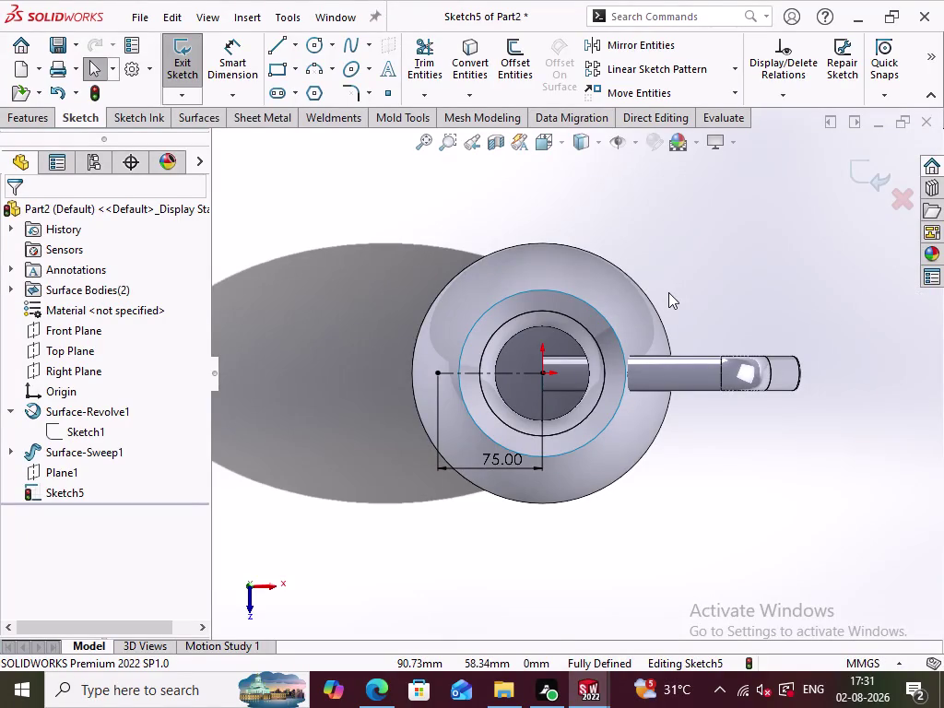
Draw a line from the point left of the ring to the ring's upper edge.
click(618, 402)
click(468, 68)
click(685, 457)
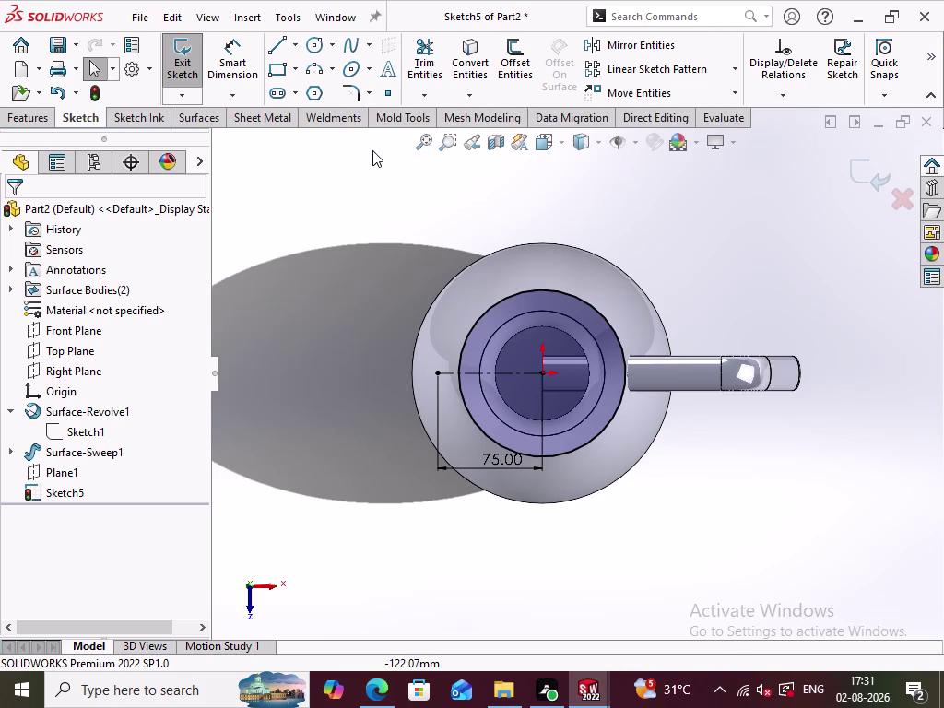
click(287, 40)
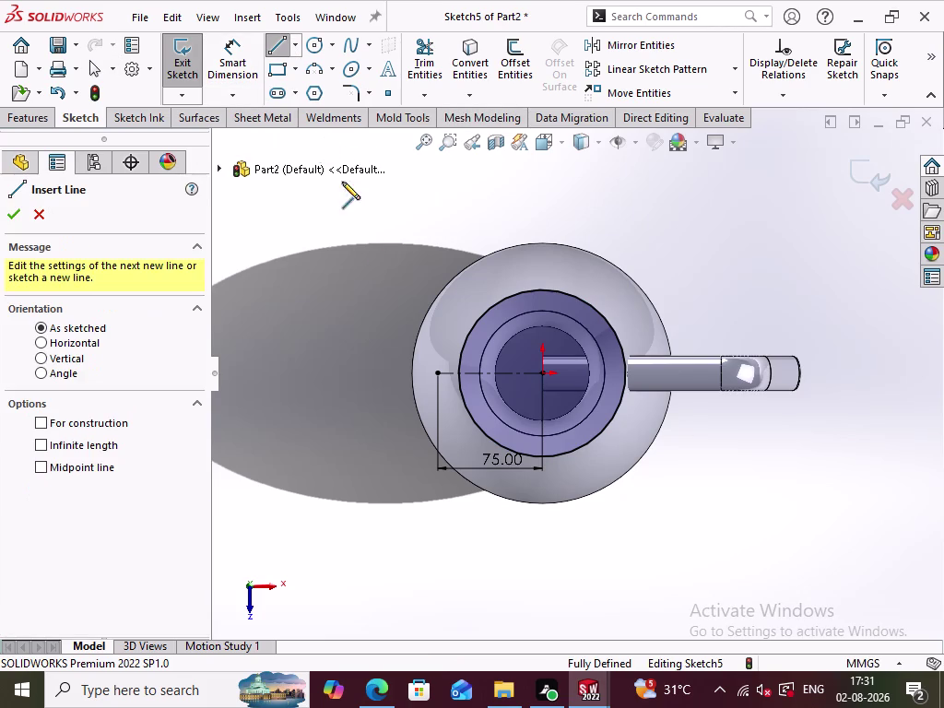
click(441, 374)
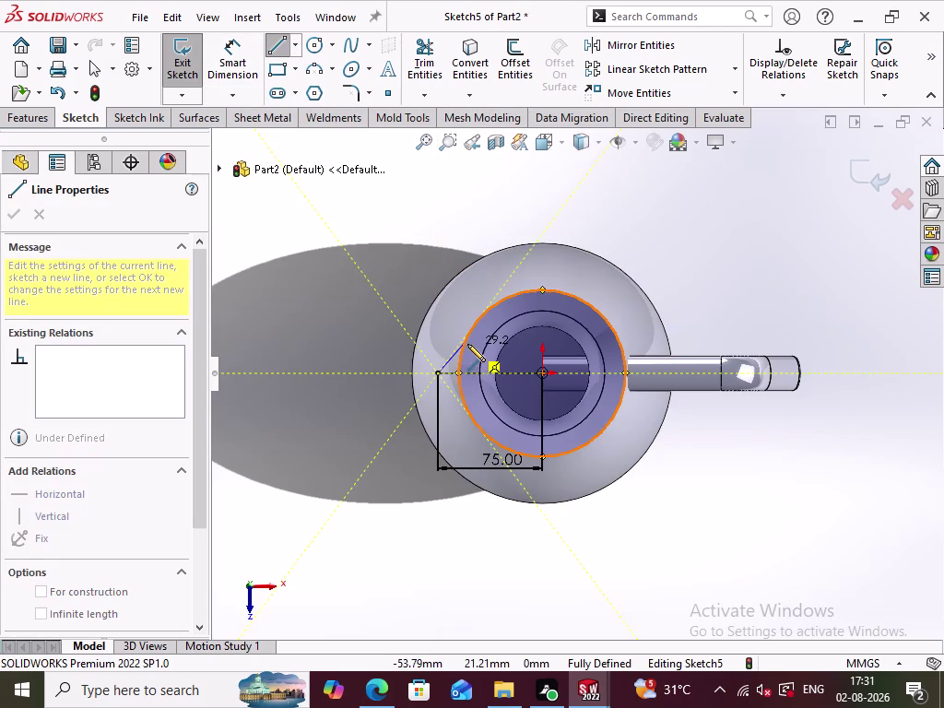
click(467, 343)
click(282, 44)
Draw a second line from the same left point to the ring's lower edge, completing the V.
click(276, 47)
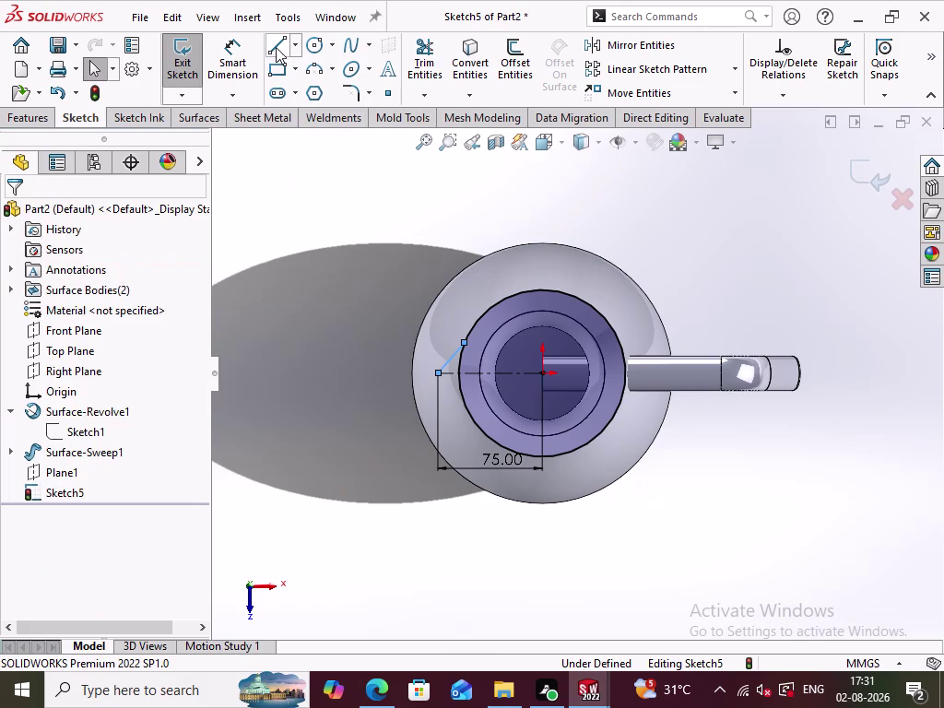
click(435, 376)
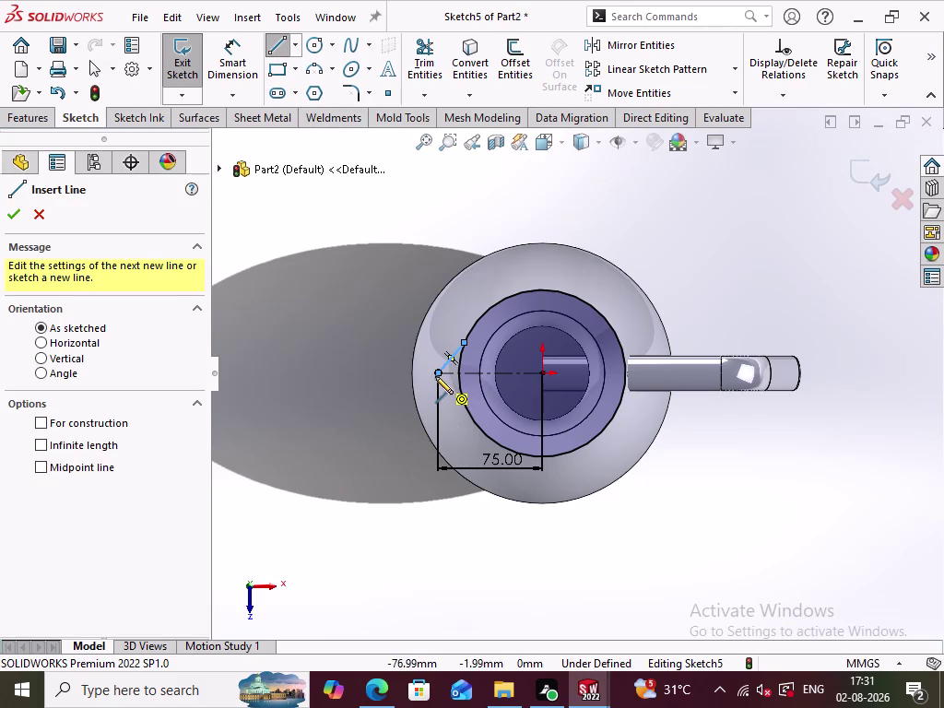
click(463, 409)
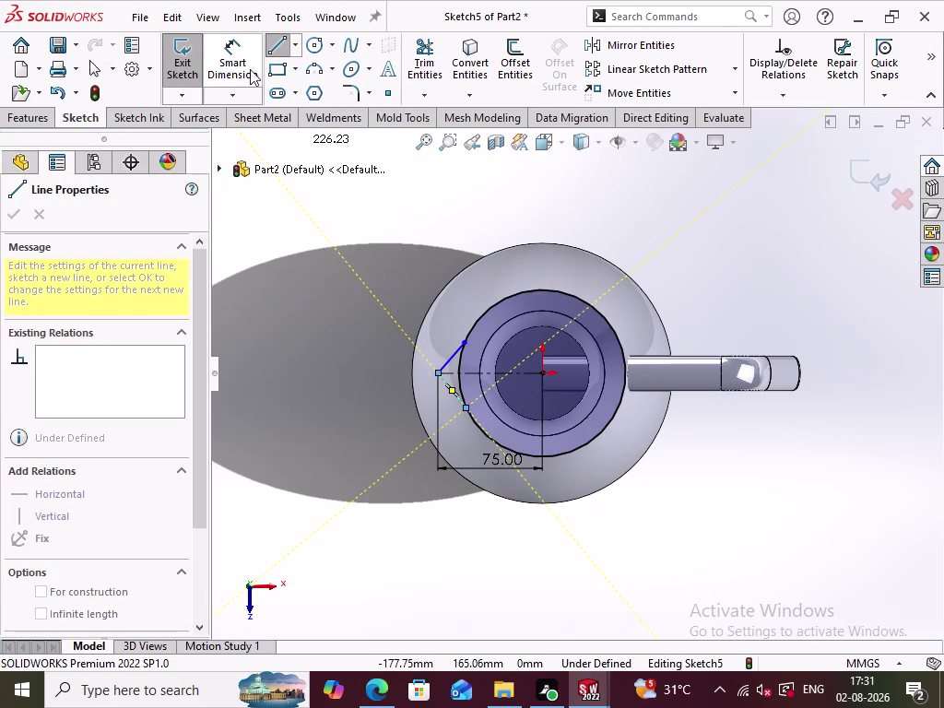
click(280, 55)
click(344, 313)
scroll(down, 3)
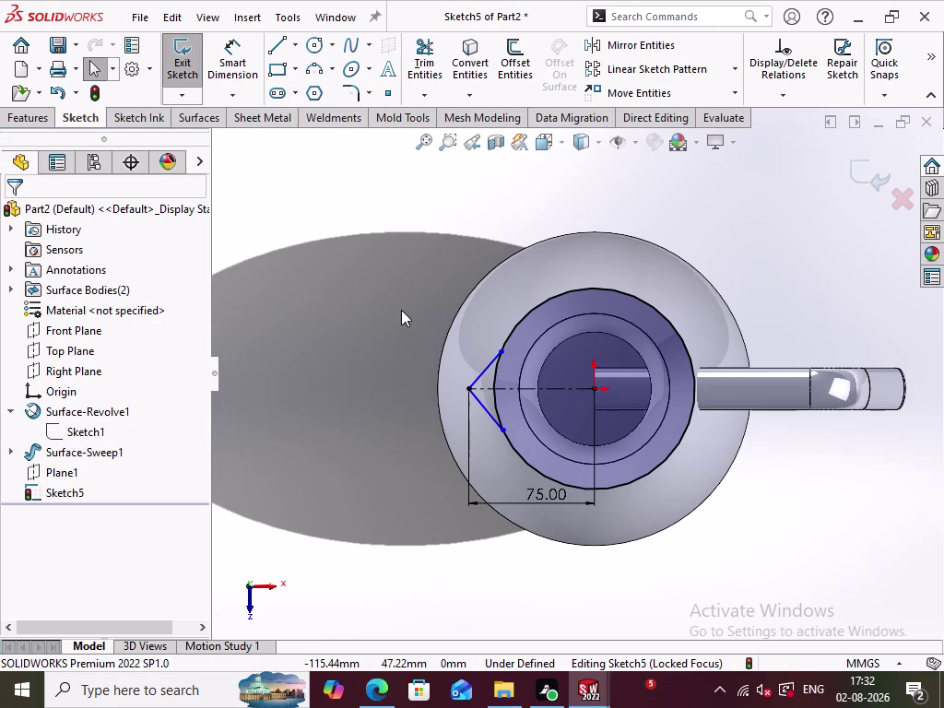
click(297, 43)
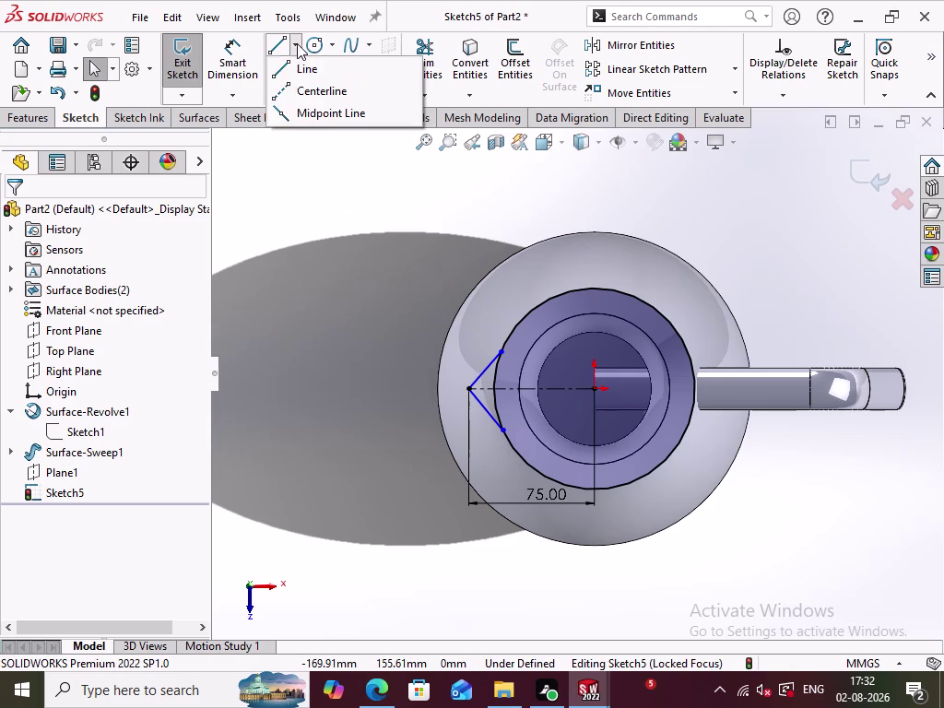
click(304, 94)
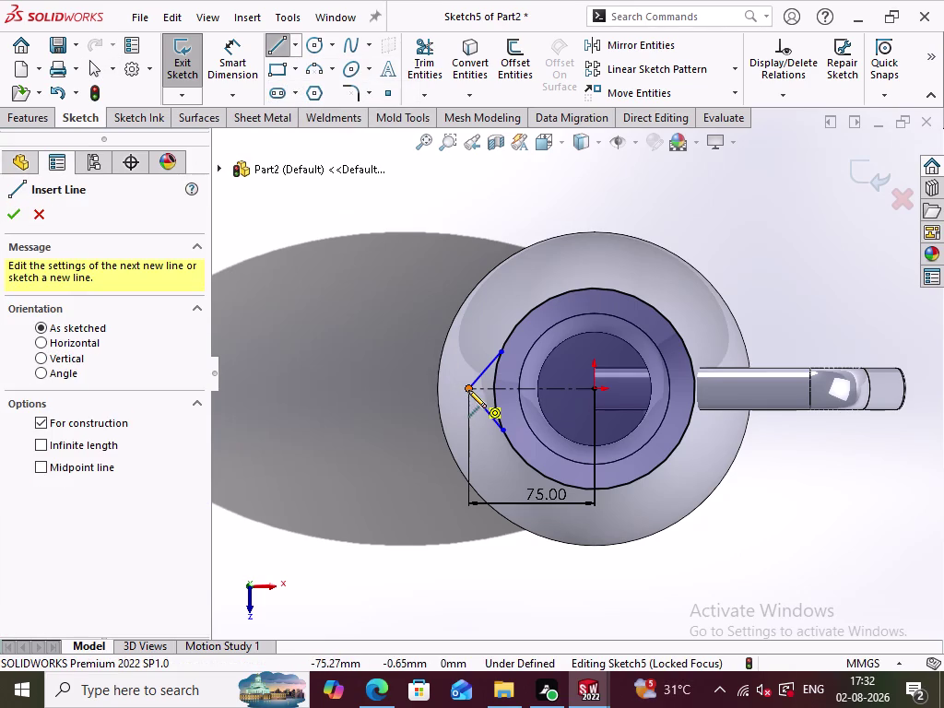
click(468, 390)
click(388, 387)
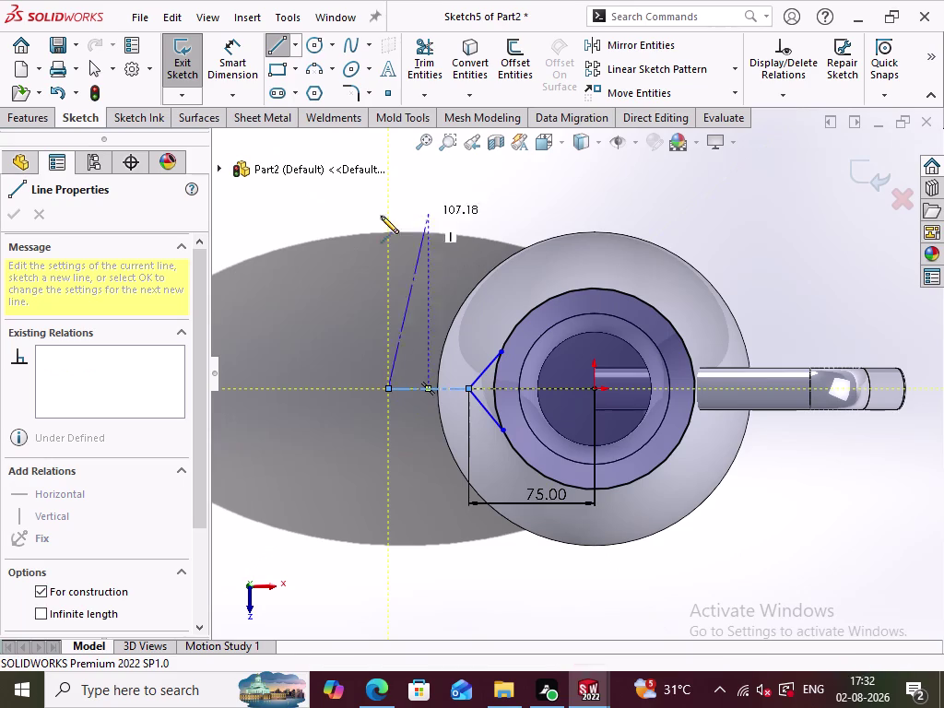
click(286, 47)
click(304, 276)
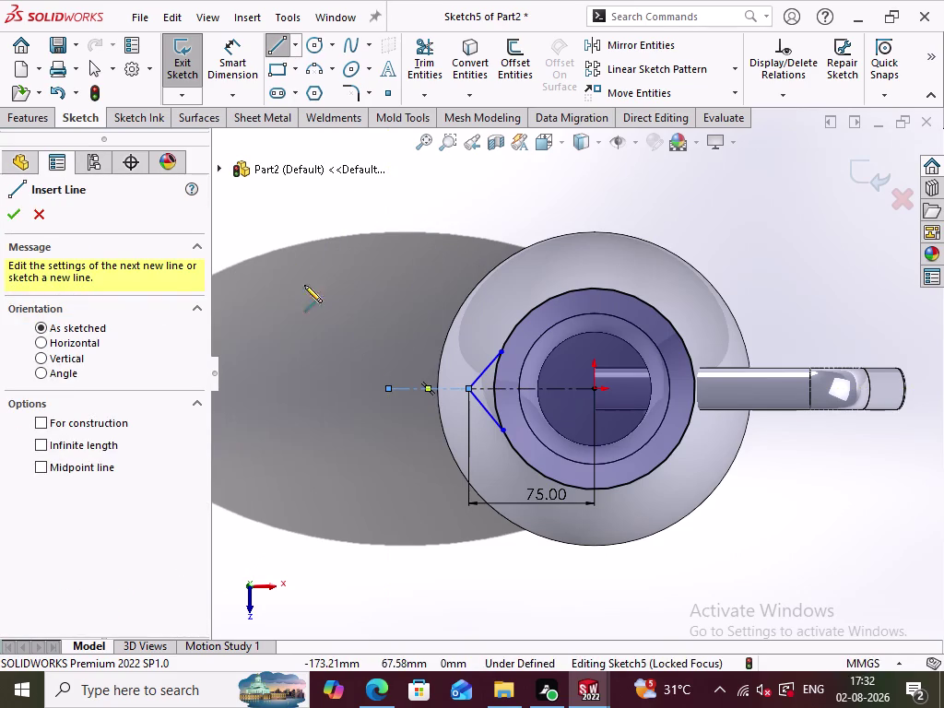
click(311, 298)
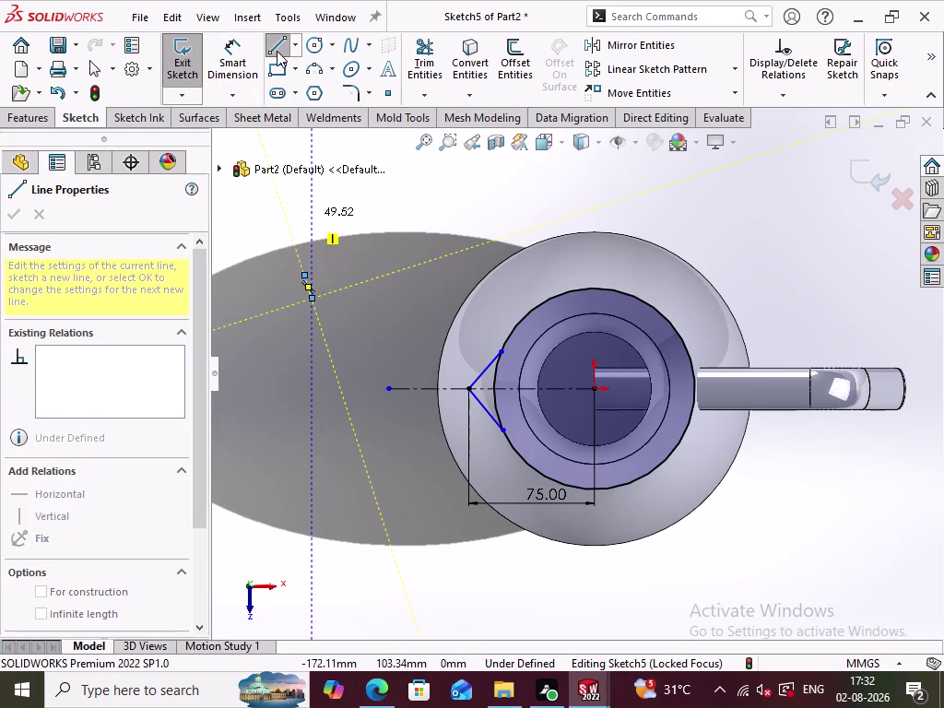
click(278, 49)
click(329, 265)
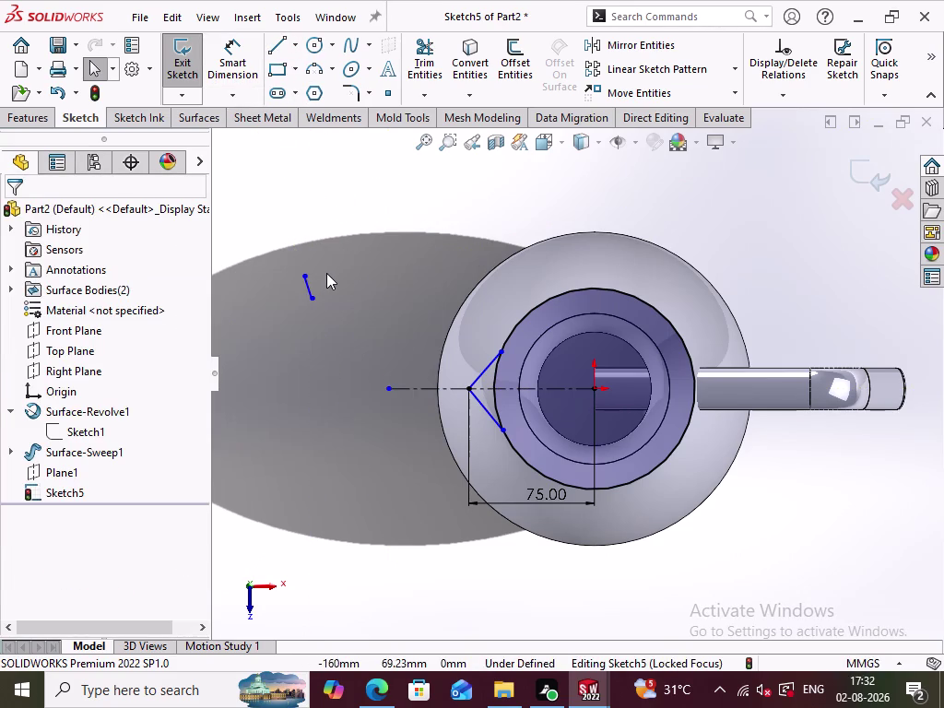
key(ctrl+z)
click(326, 273)
click(236, 60)
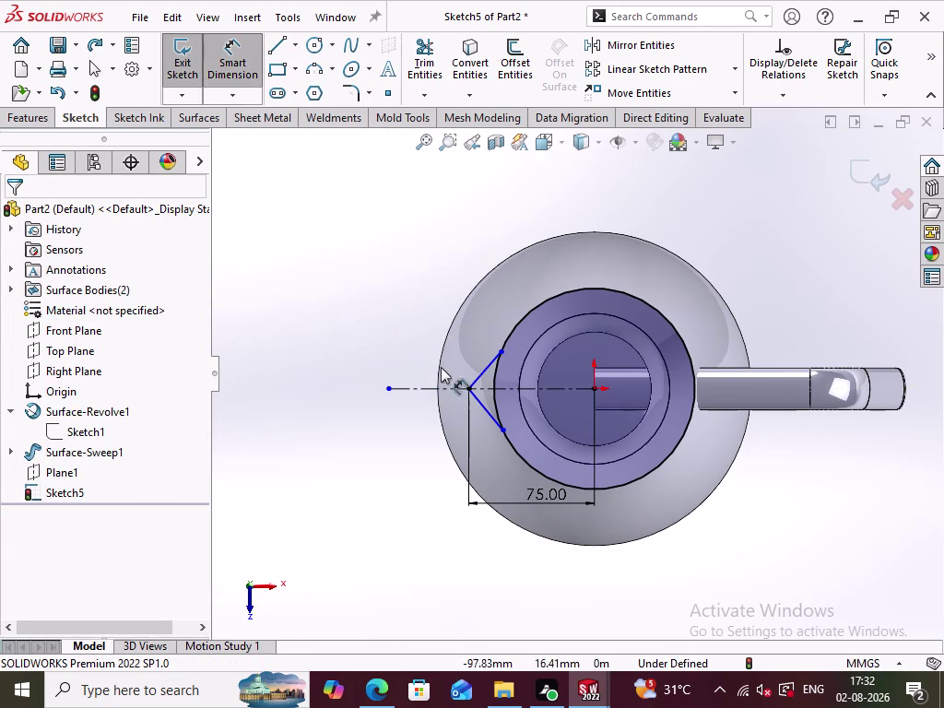
click(476, 377)
click(476, 397)
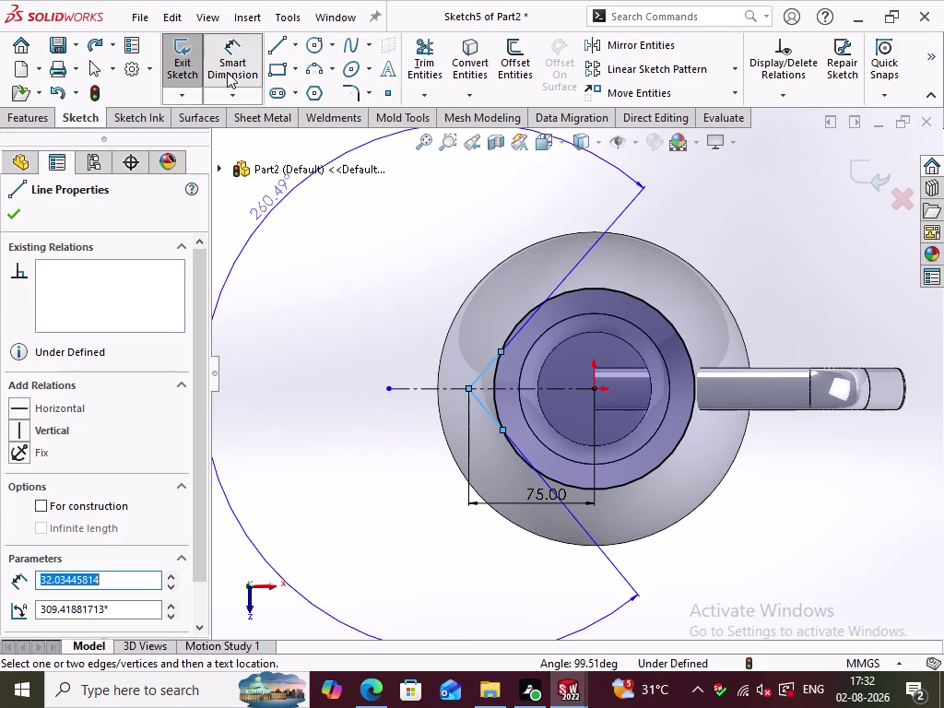
click(227, 66)
click(421, 341)
right_click(400, 388)
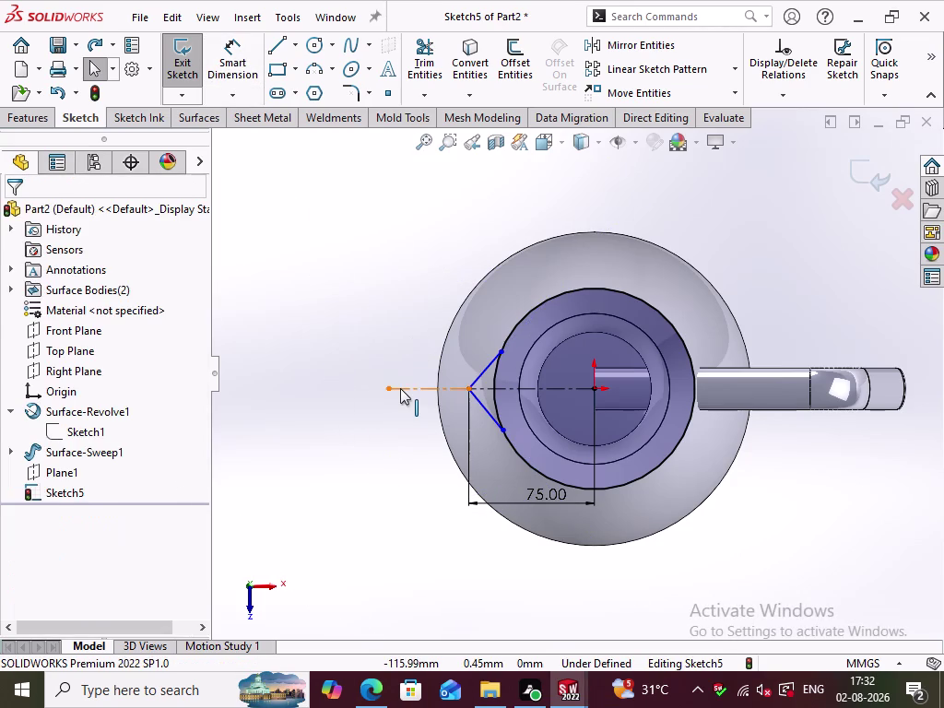
click(435, 617)
click(380, 342)
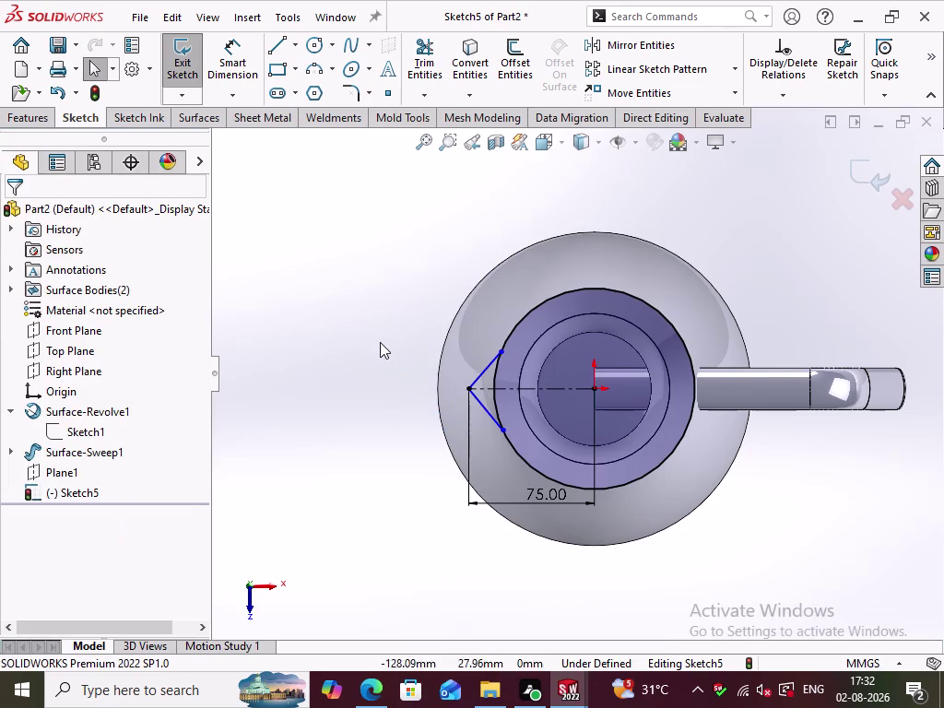
Draw a centerline from the V apex extending up and to the left.
click(293, 44)
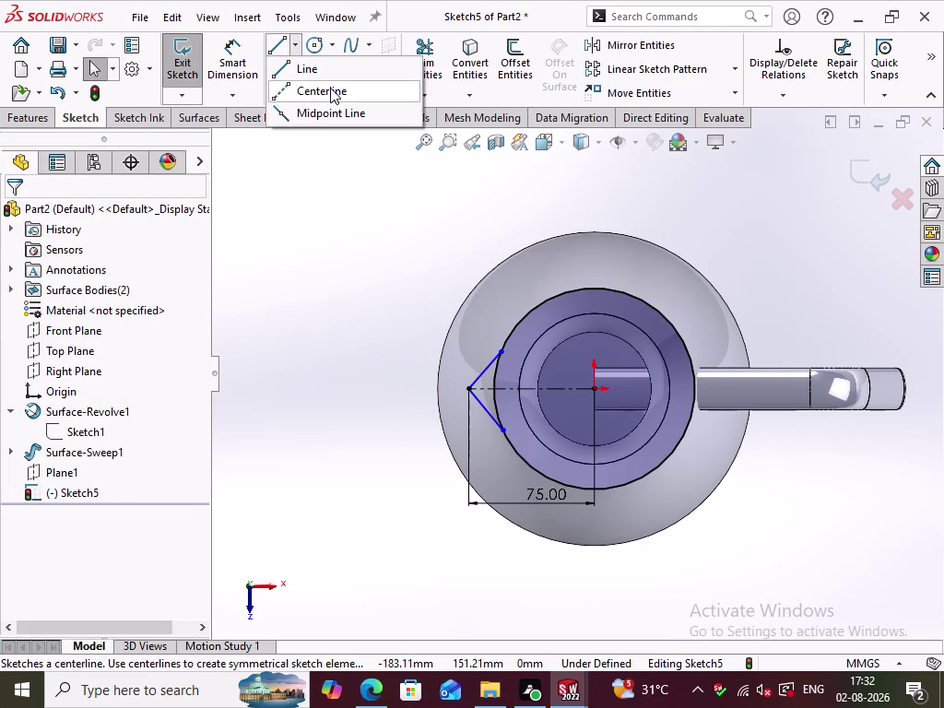
click(330, 87)
click(469, 390)
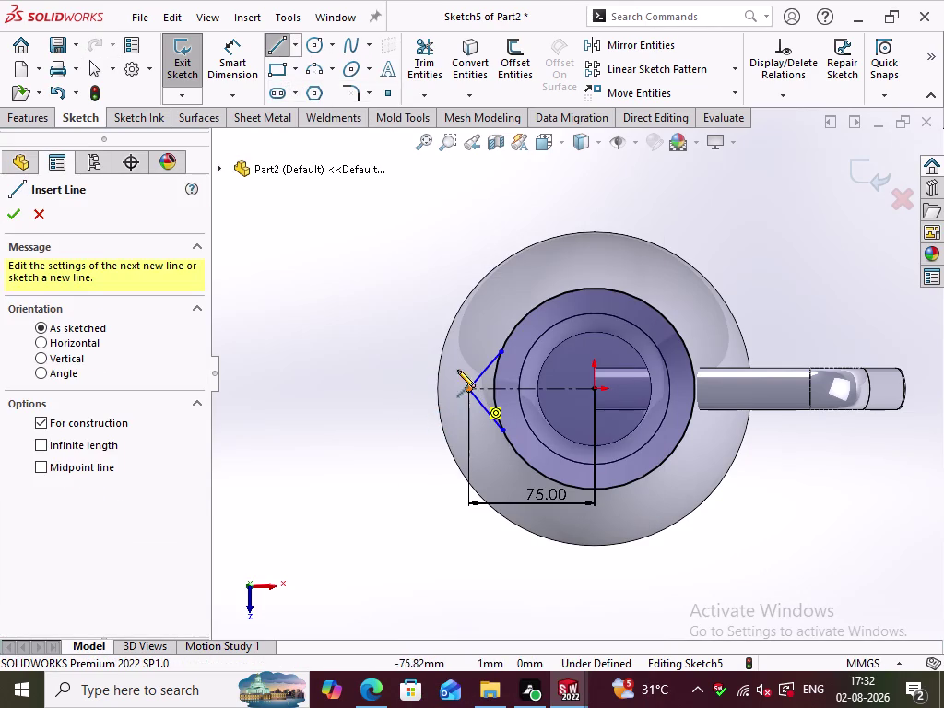
click(425, 335)
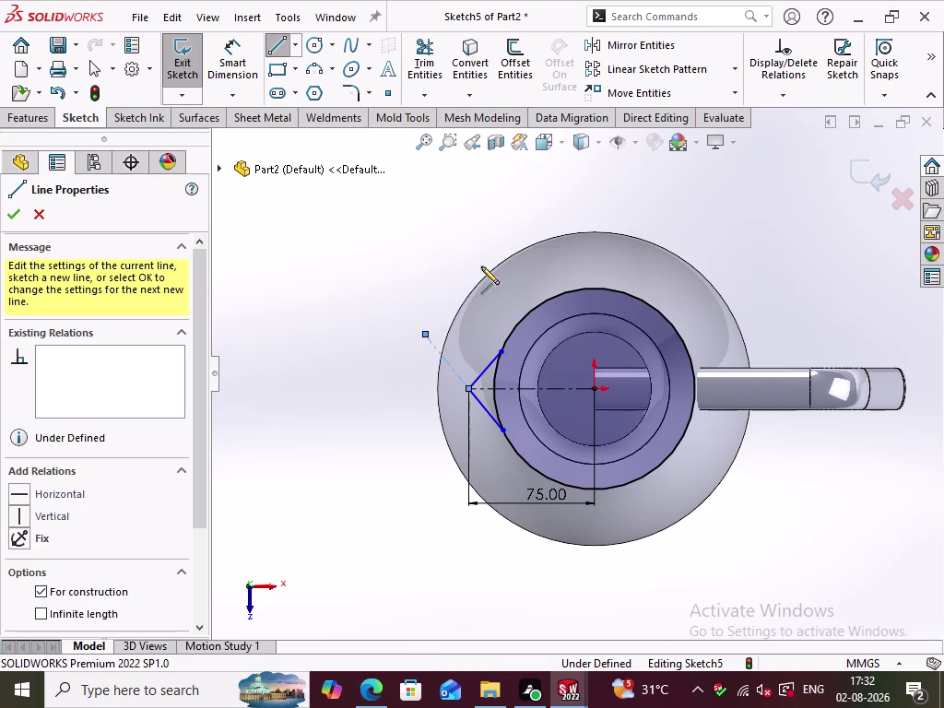
click(280, 53)
click(316, 280)
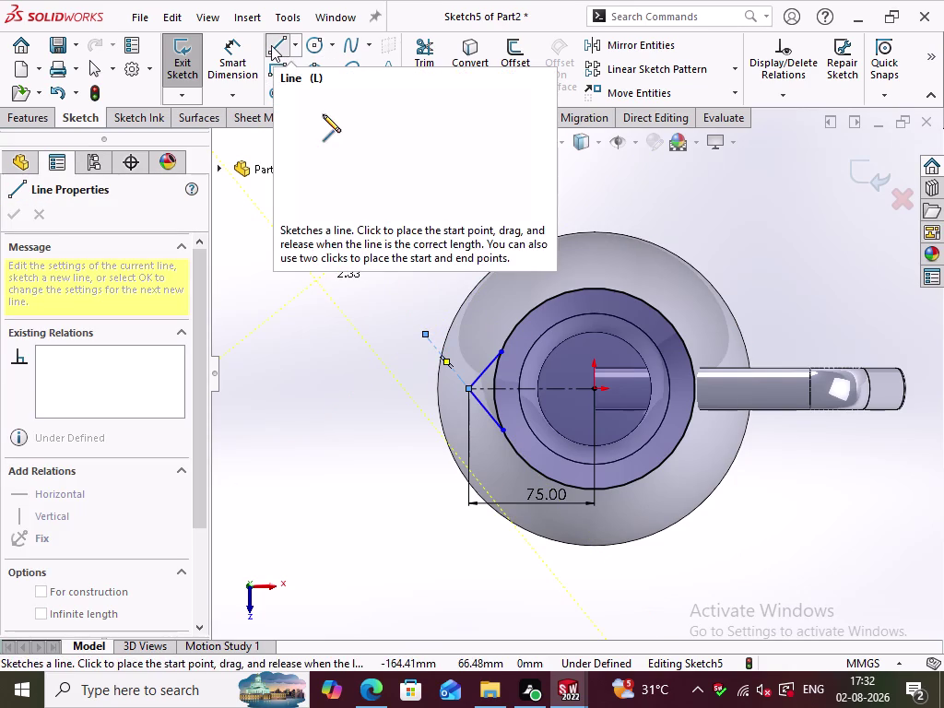
Draw a second centerline from the apex down and to the left, then exit the line tool.
click(292, 43)
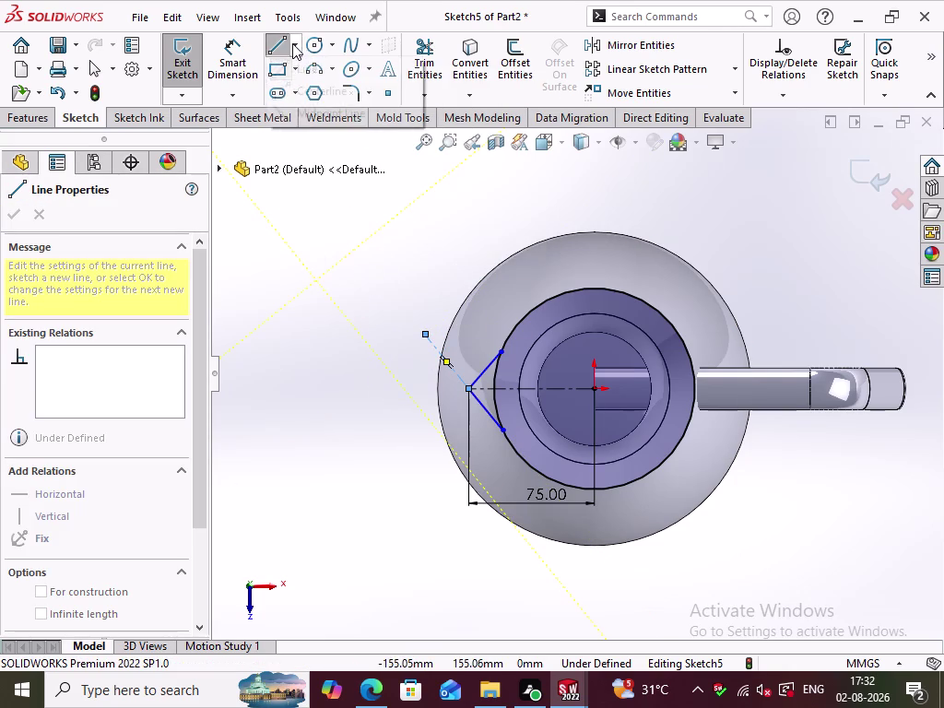
click(300, 93)
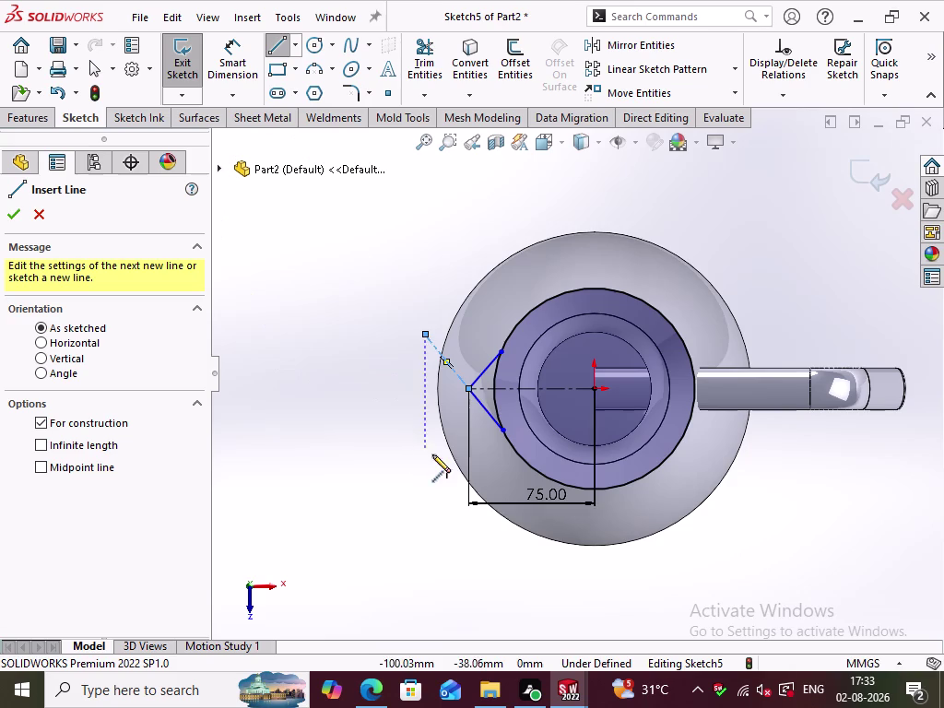
click(468, 387)
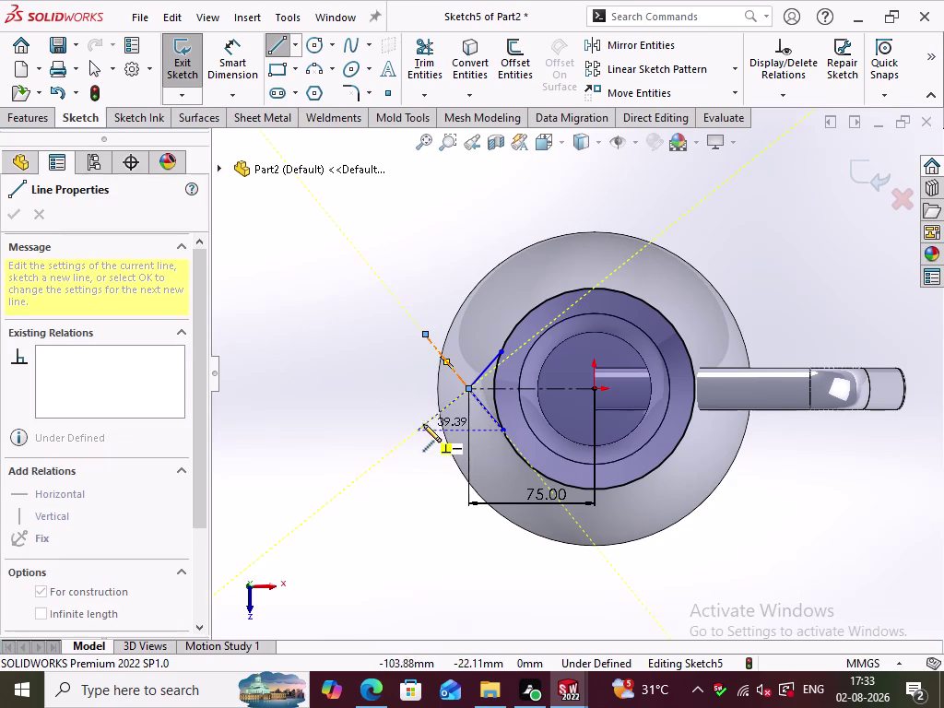
click(427, 421)
click(272, 47)
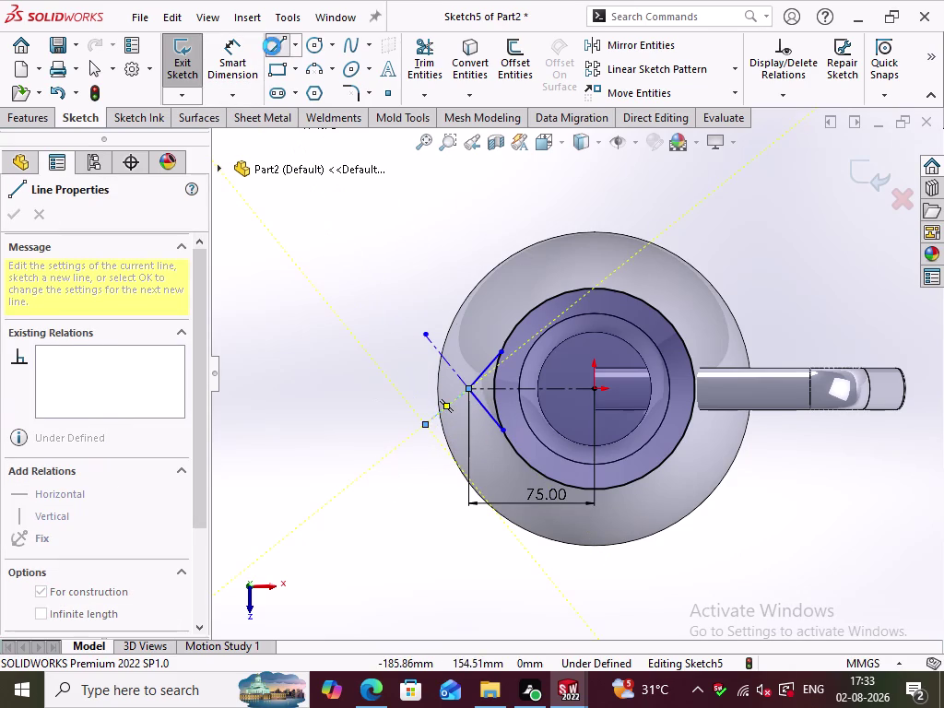
click(319, 267)
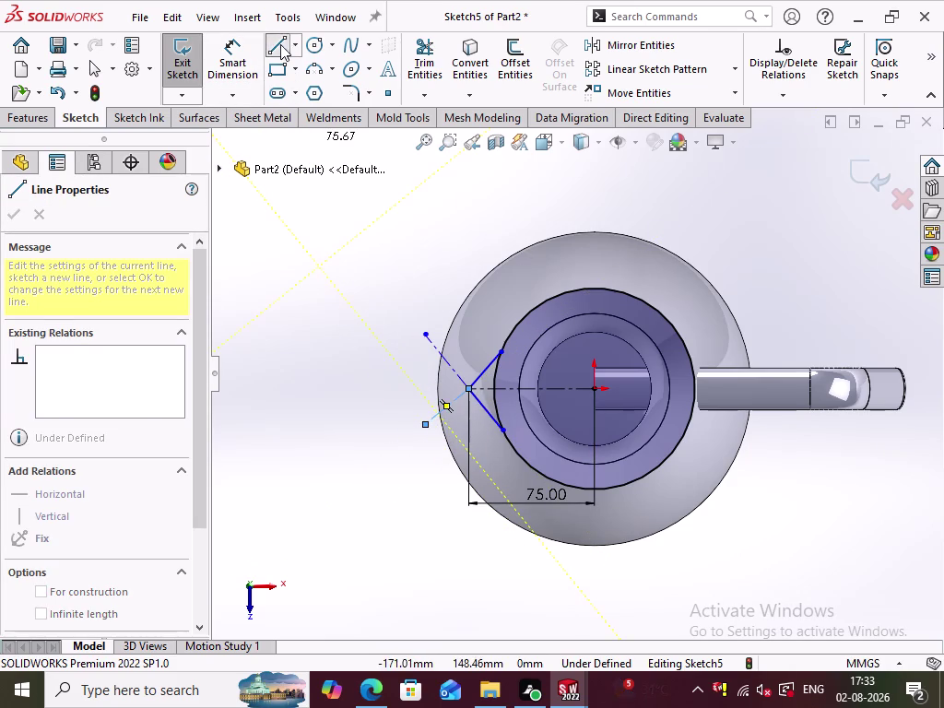
click(280, 44)
click(332, 272)
scroll(down, 3)
scroll(up, 3)
scroll(up, 3)
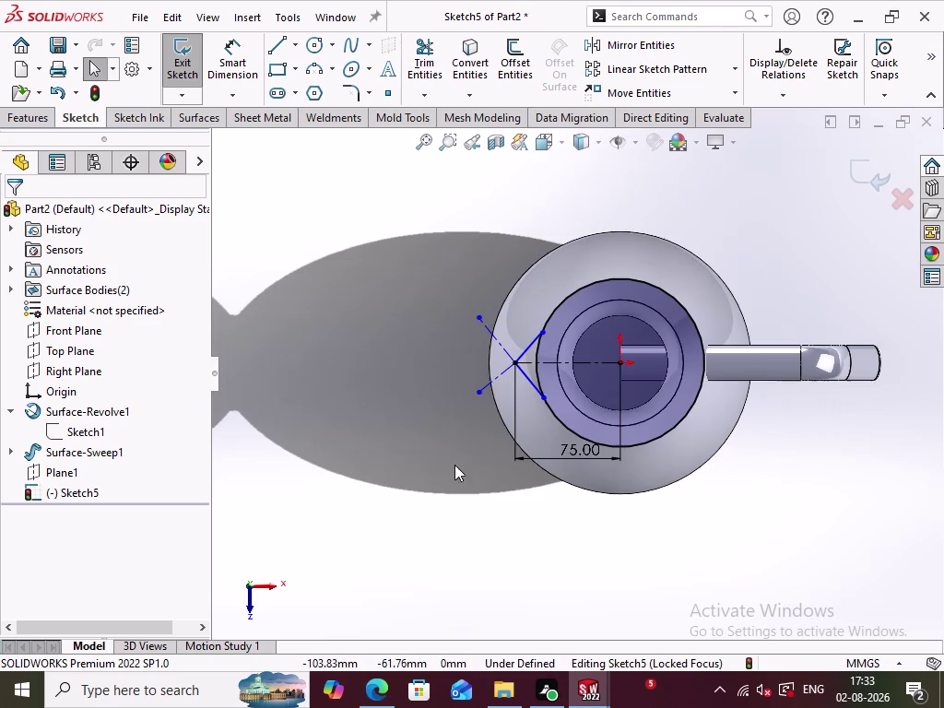
Make the two construction line endpoints vertical to each other, then reposition the lower endpoint.
click(475, 390)
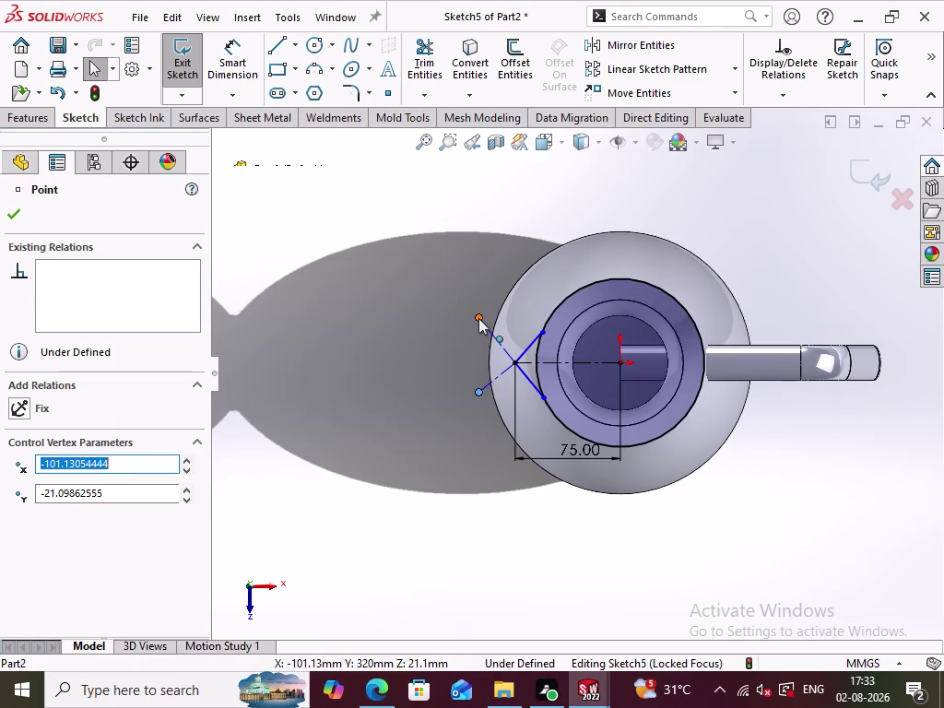
click(479, 318)
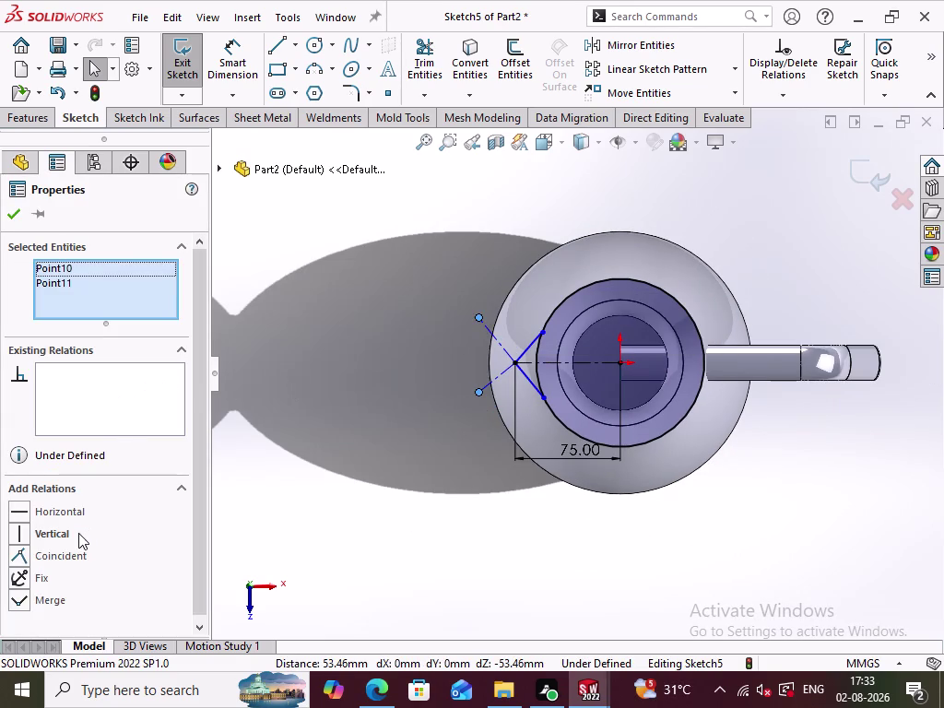
click(61, 536)
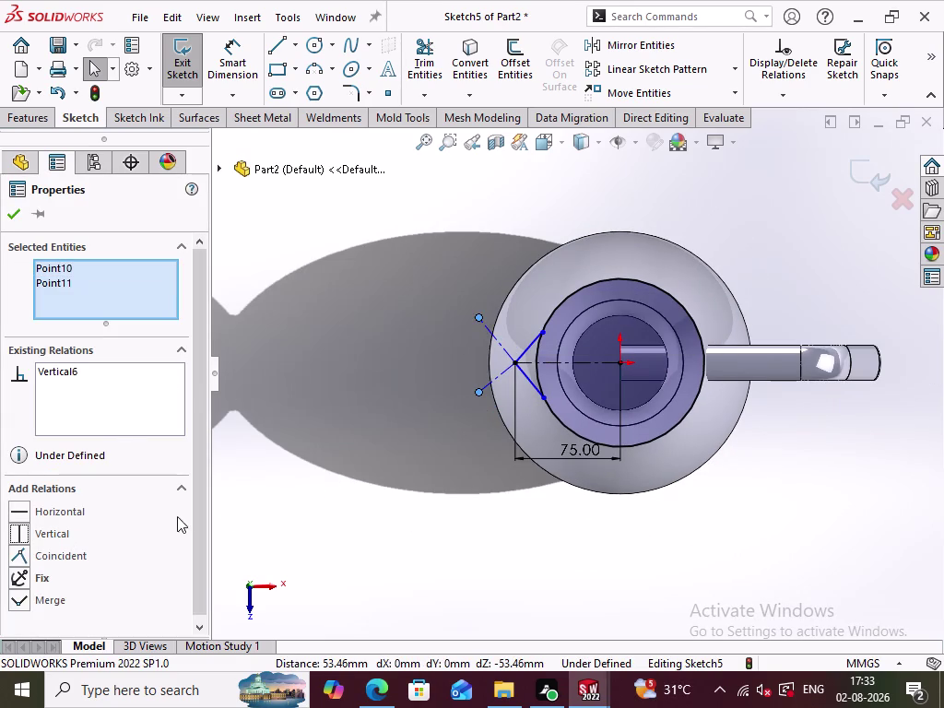
click(294, 451)
scroll(down, 3)
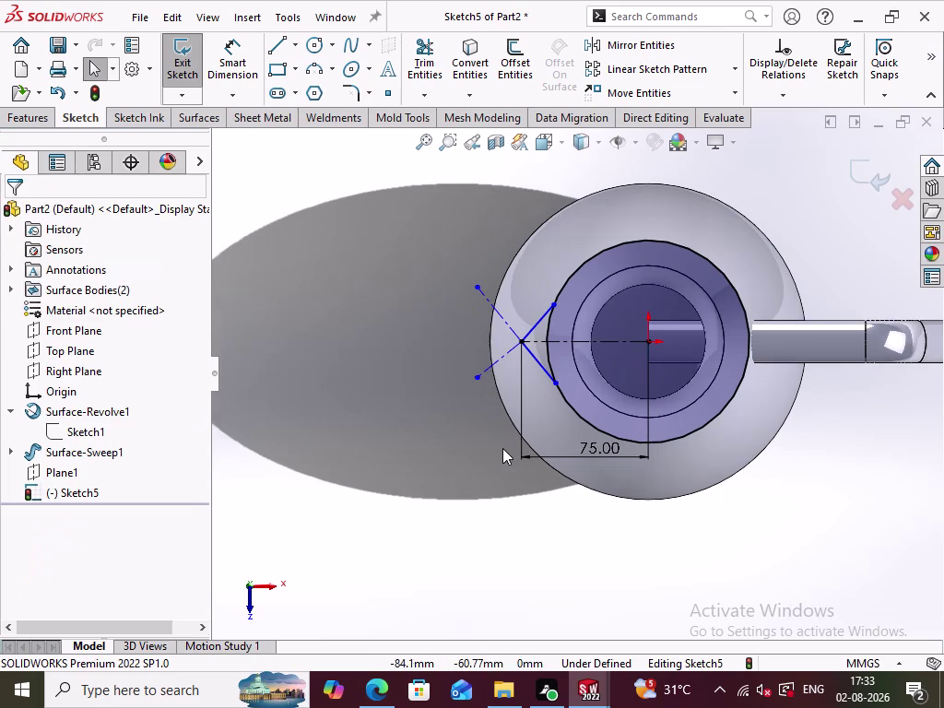
click(479, 380)
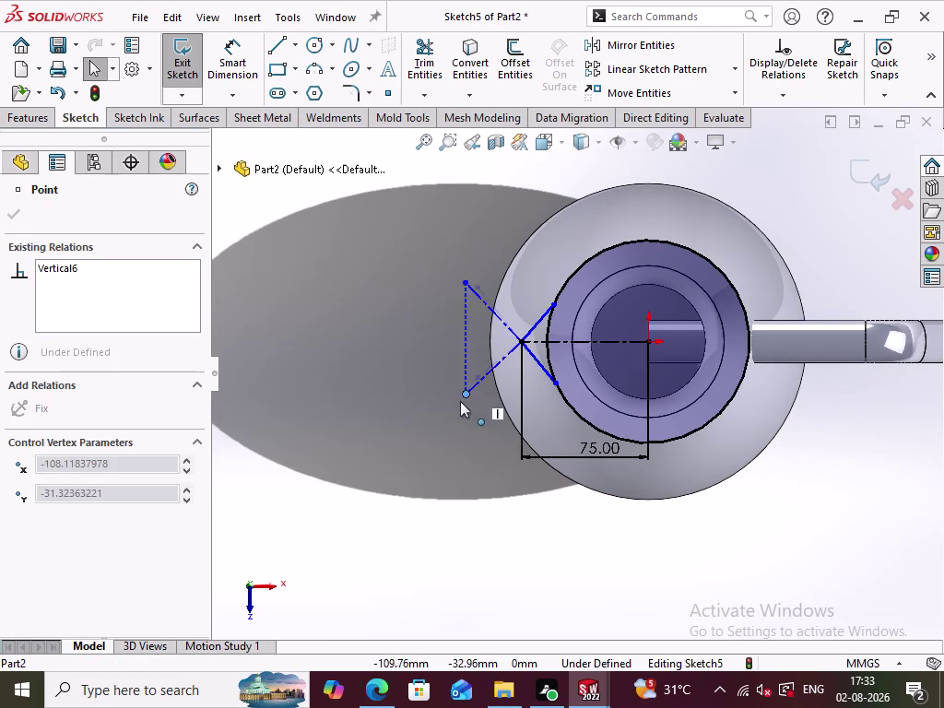
click(465, 410)
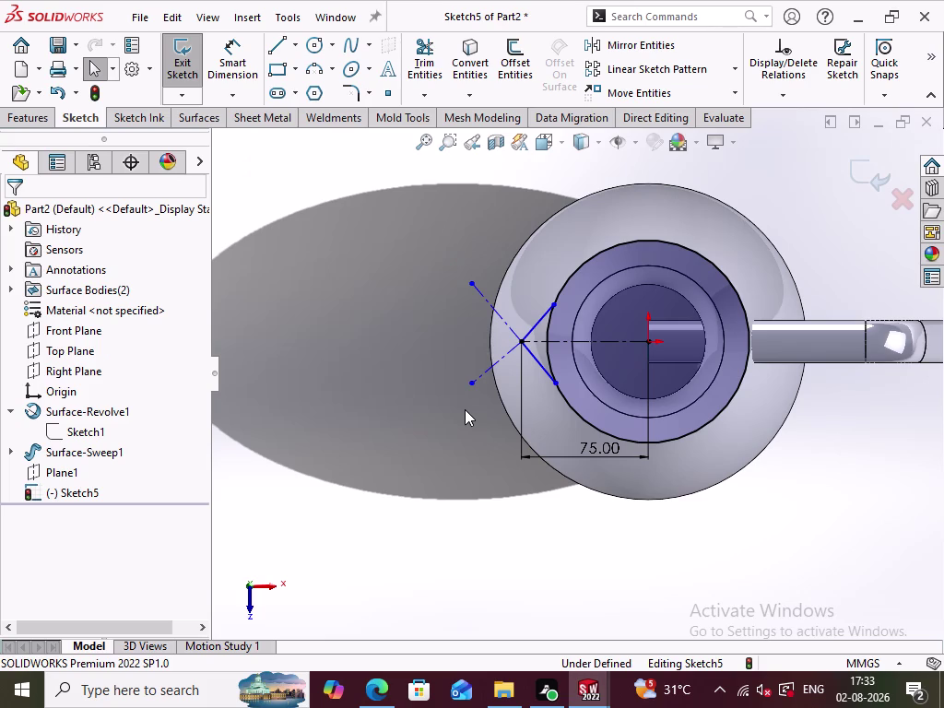
Add Horizontal relations pairing each construction endpoint with its matching V-line endpoint, lower and upper.
click(474, 381)
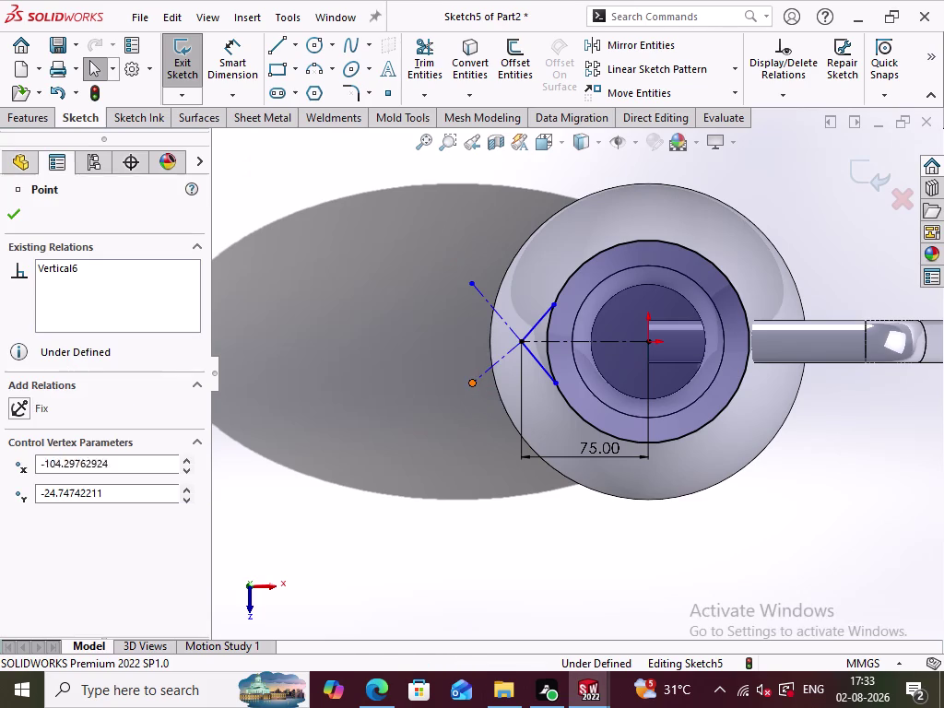
click(554, 383)
click(82, 512)
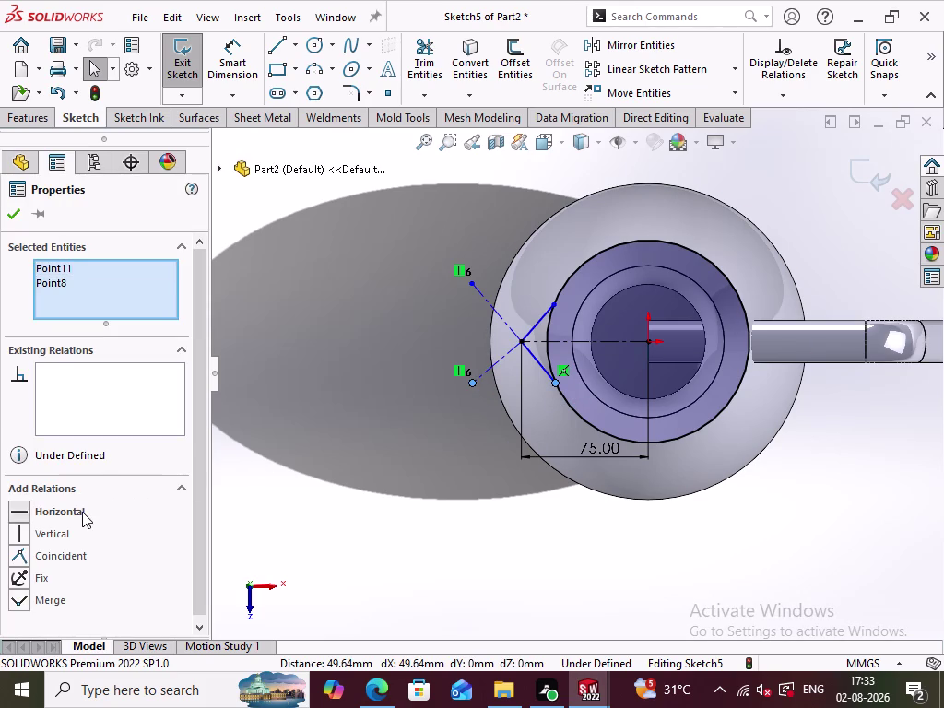
click(379, 467)
click(473, 286)
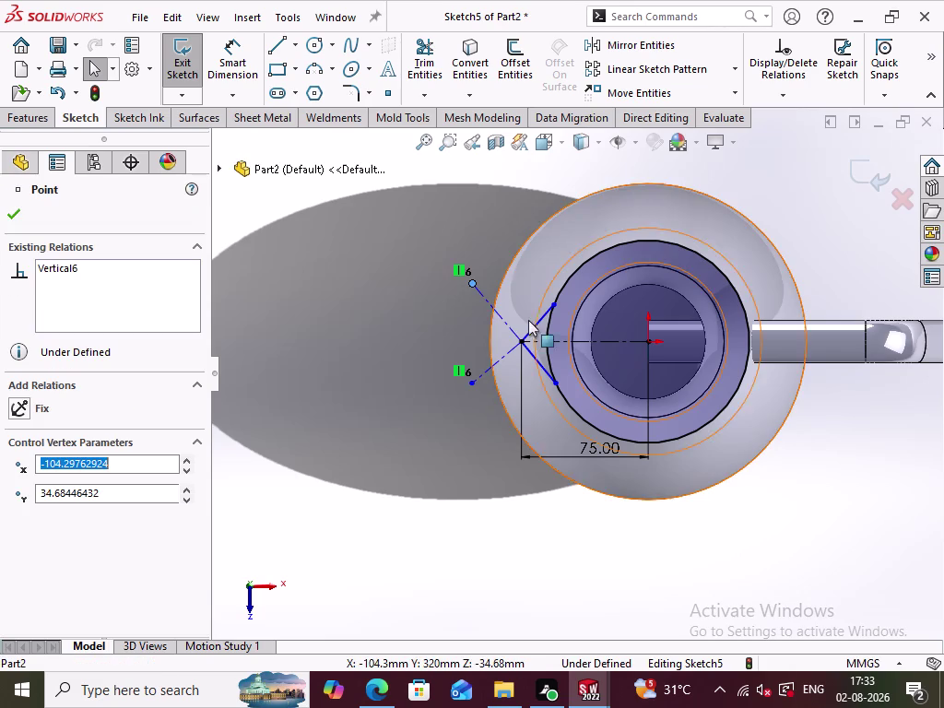
click(555, 303)
click(70, 511)
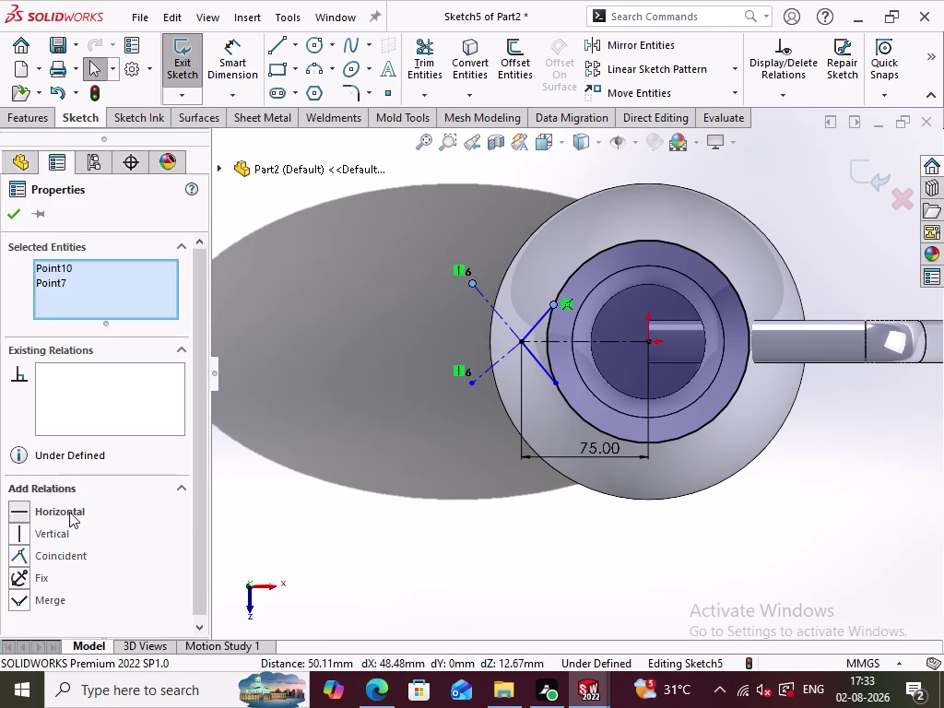
click(383, 436)
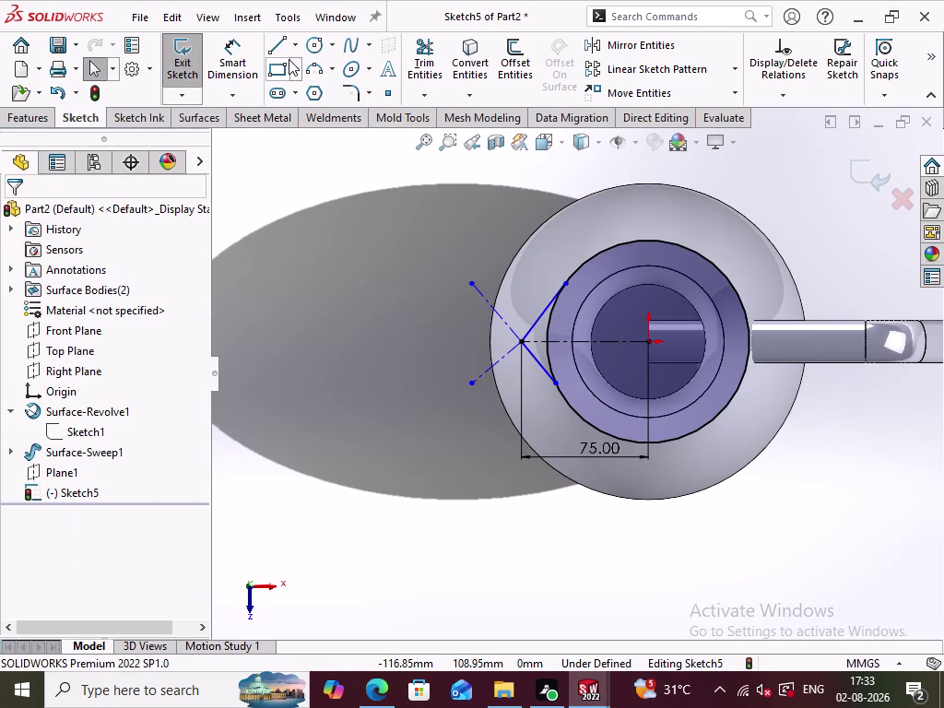
Add a 90° angle dimension between the construction lines, then undo it.
click(240, 61)
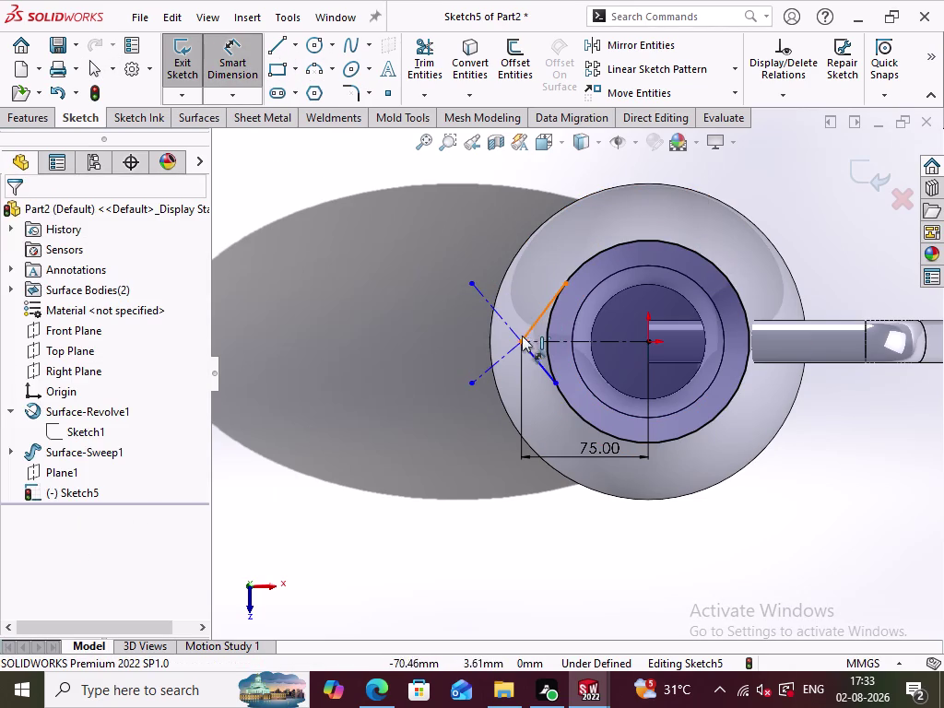
click(515, 331)
click(506, 353)
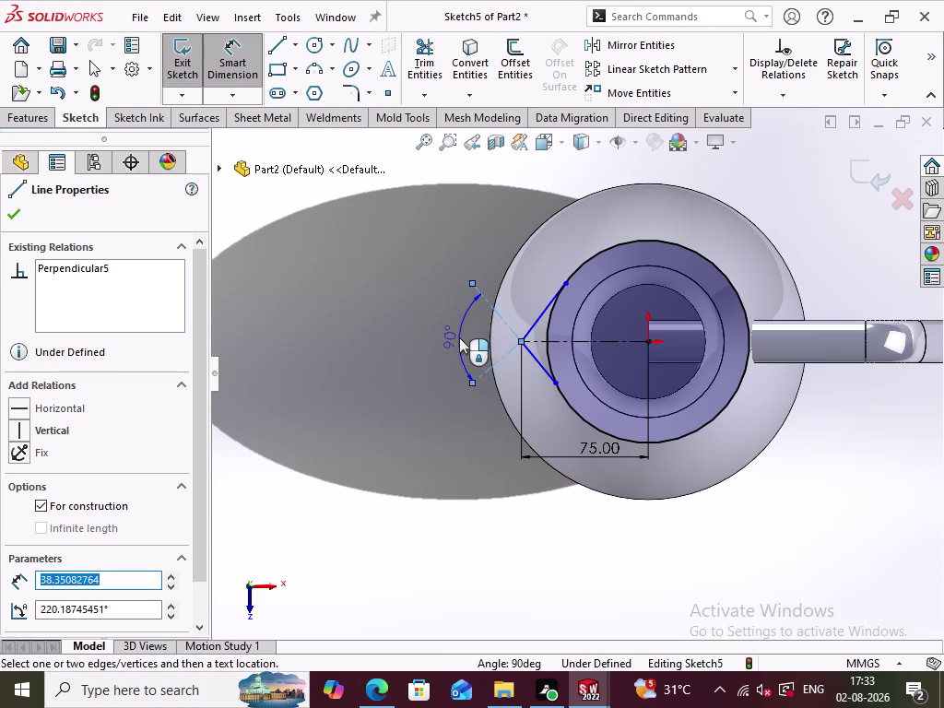
click(459, 337)
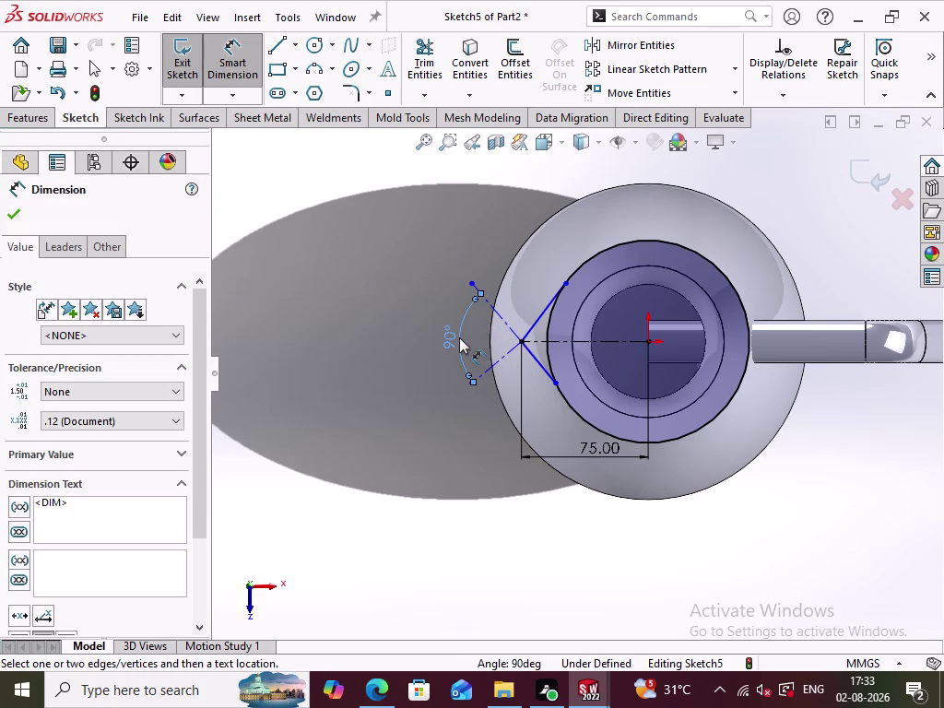
key(ctrl+z)
click(414, 445)
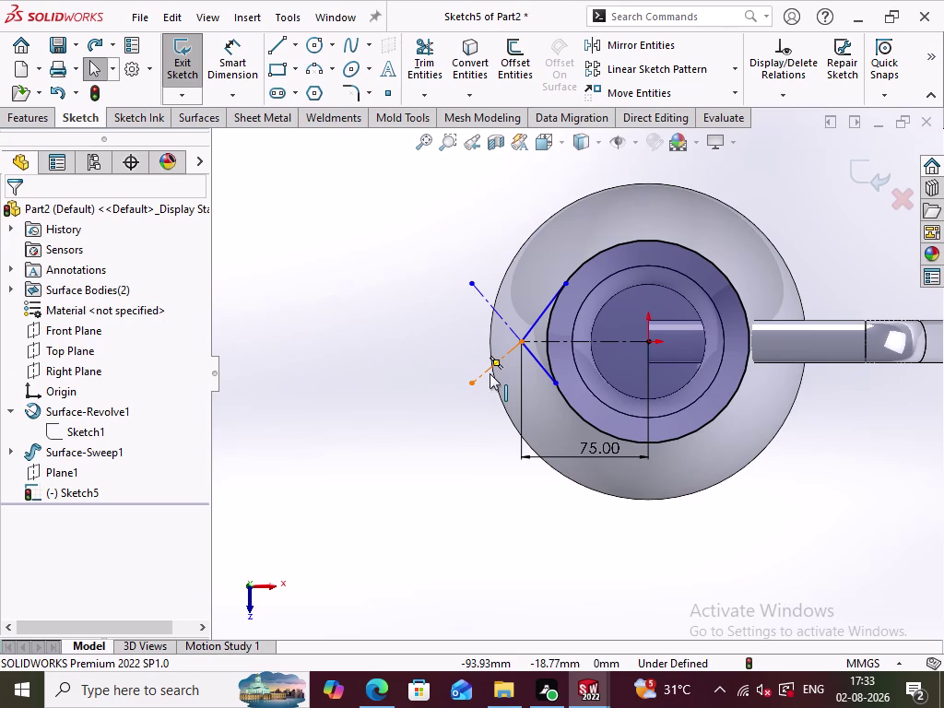
Delete the lower and upper construction lines.
click(470, 426)
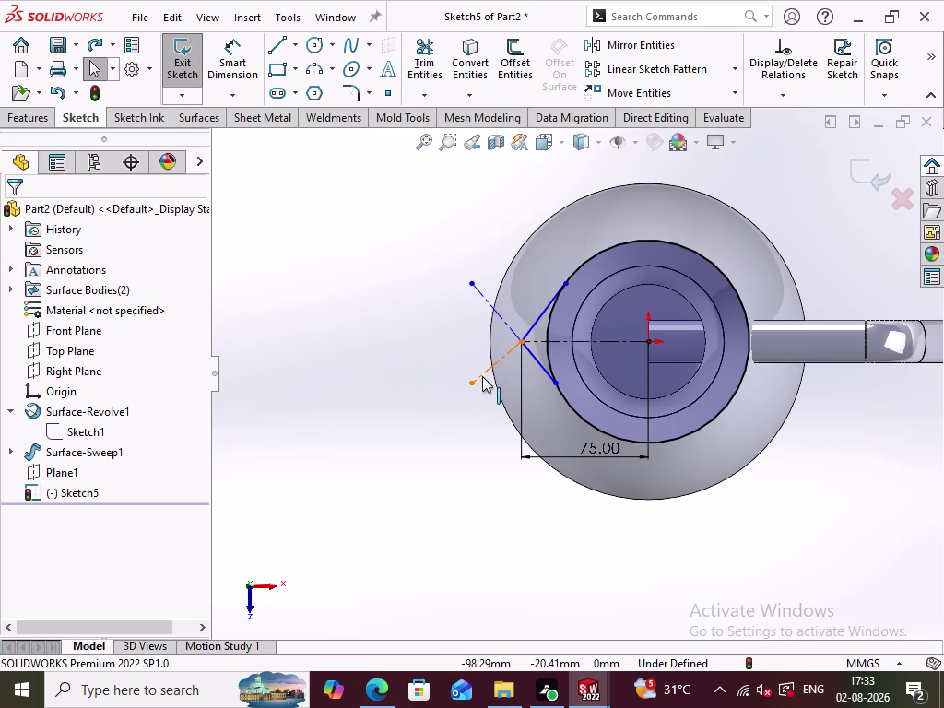
right_click(482, 376)
click(560, 619)
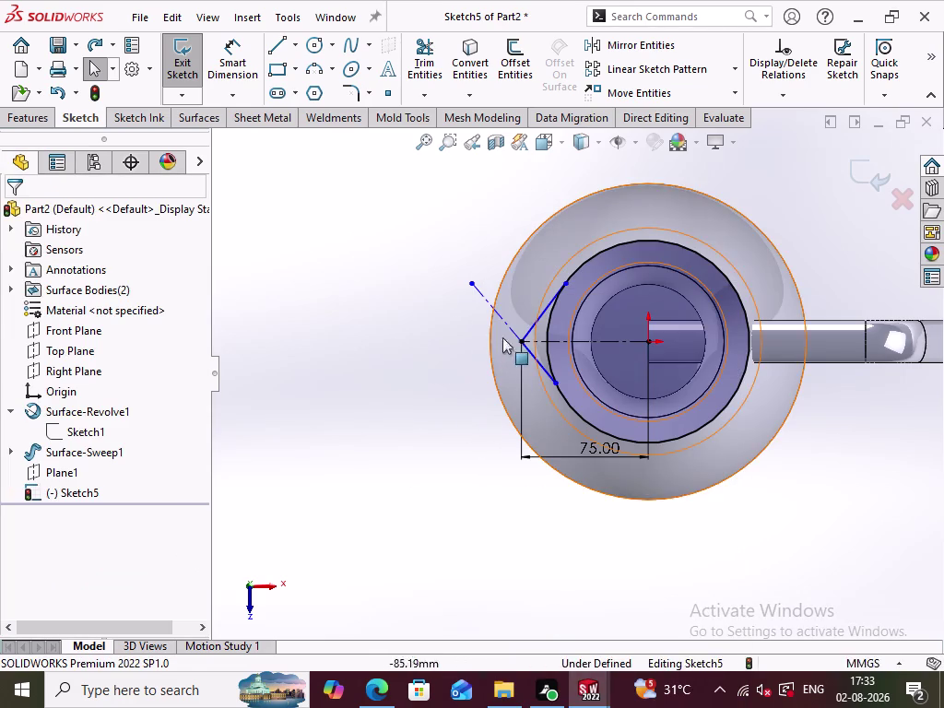
right_click(483, 293)
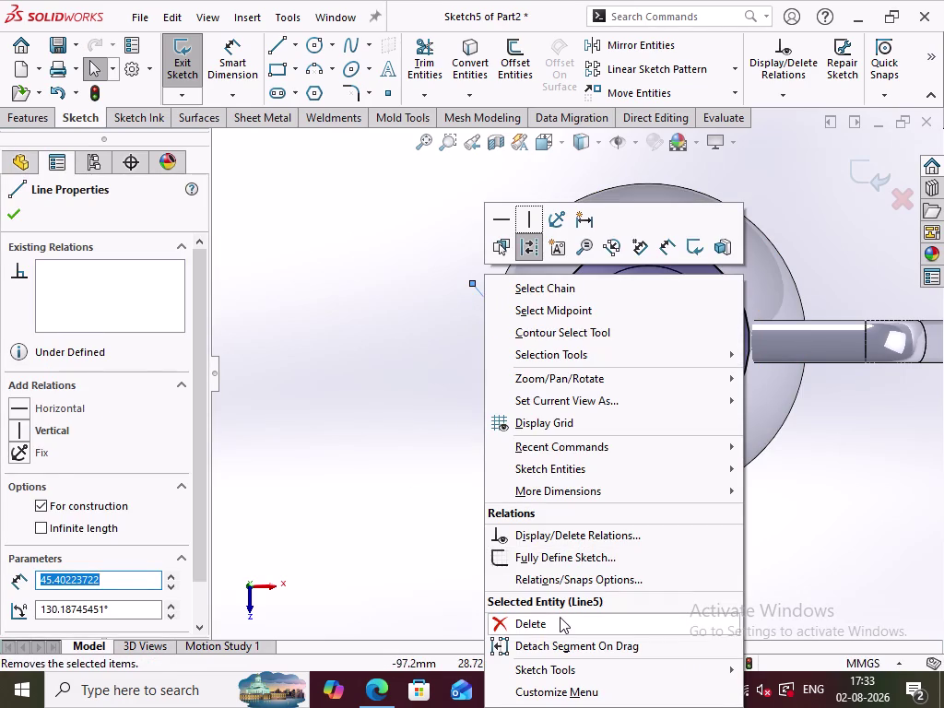
click(559, 617)
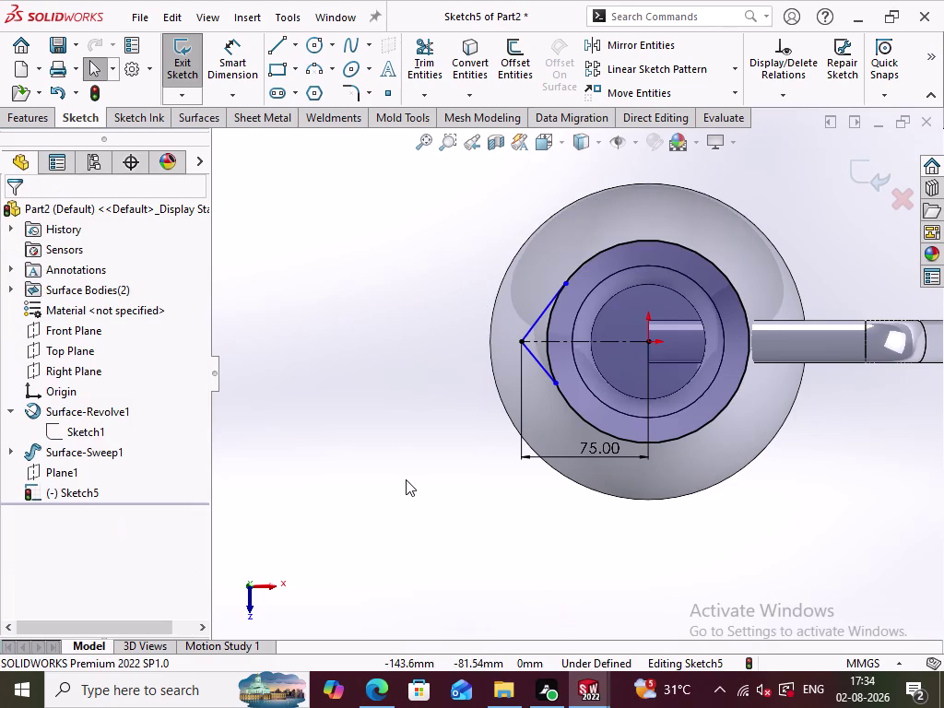